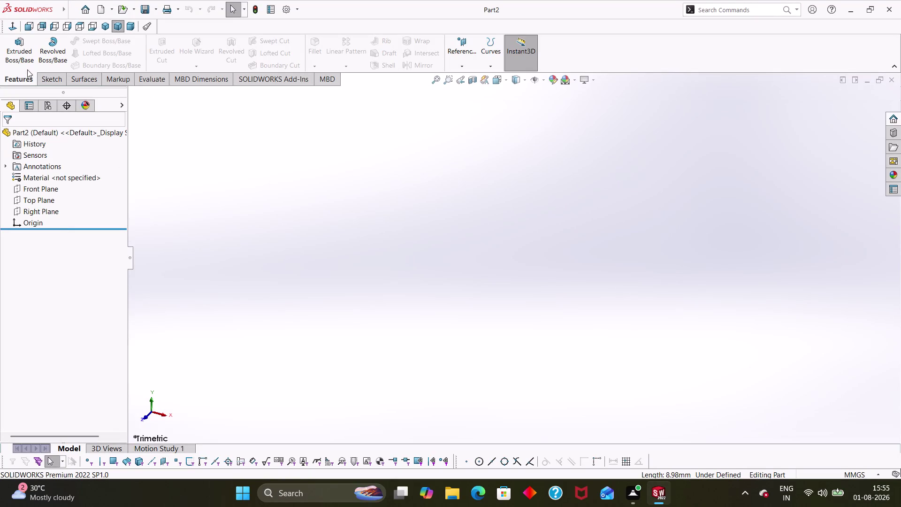
Switch the CommandManager to the Sketch tab for the empty part Part2.
click(47, 78)
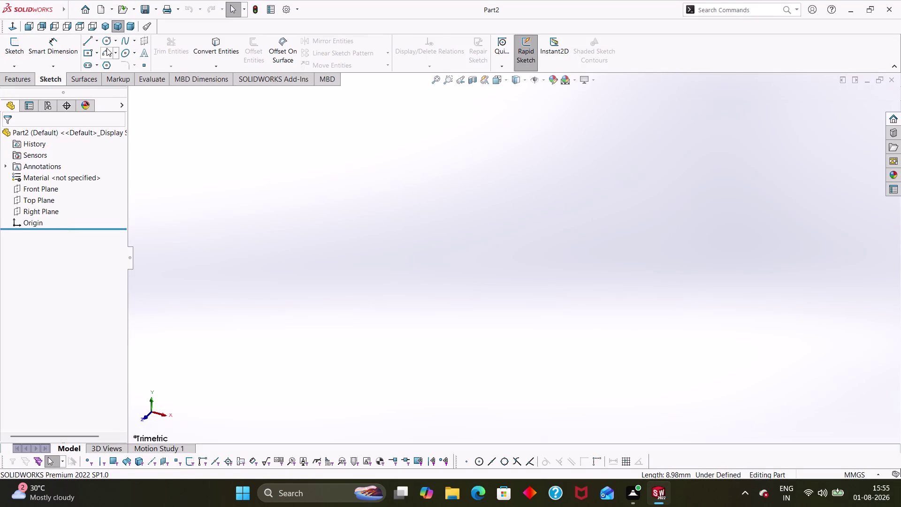